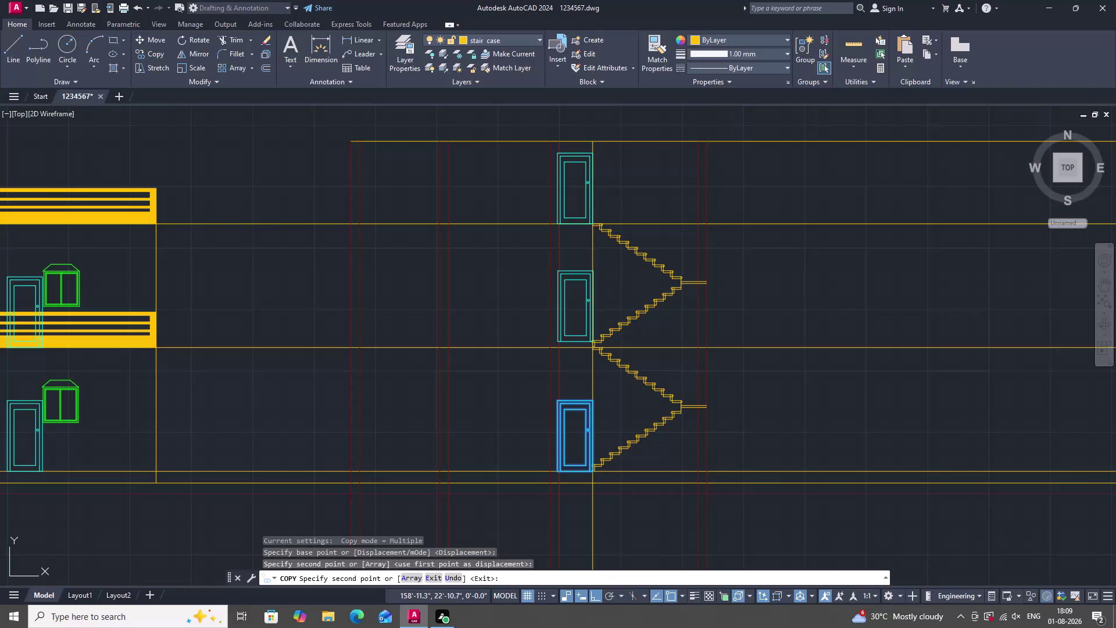
scroll(down, 3)
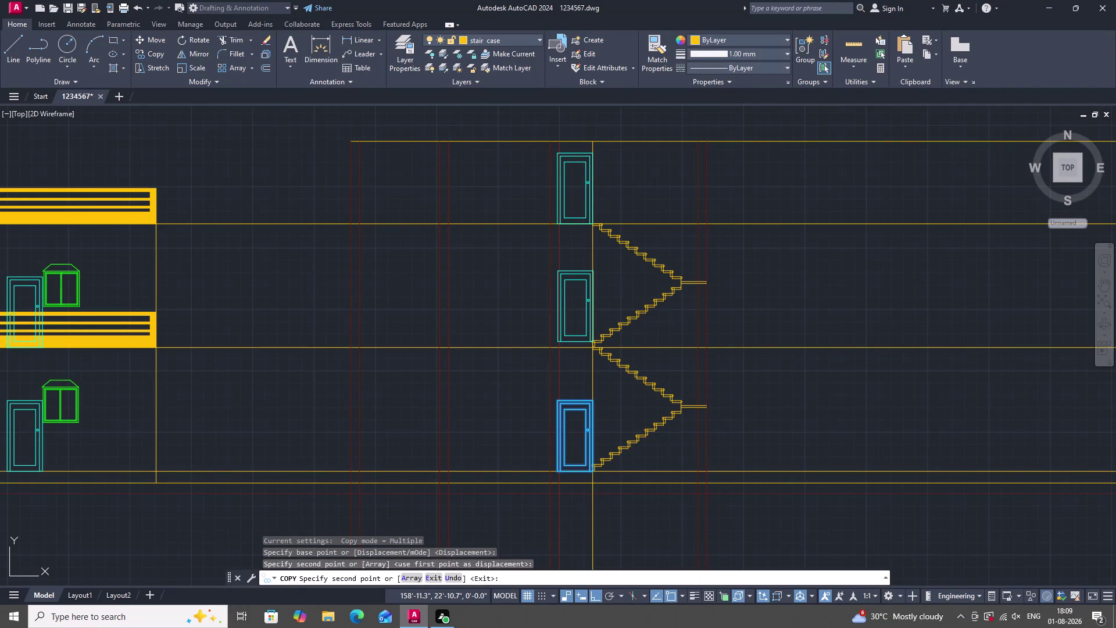
scroll(down, 3)
scroll(down, 3)
key(Escape)
key(Escape)
scroll(down, 3)
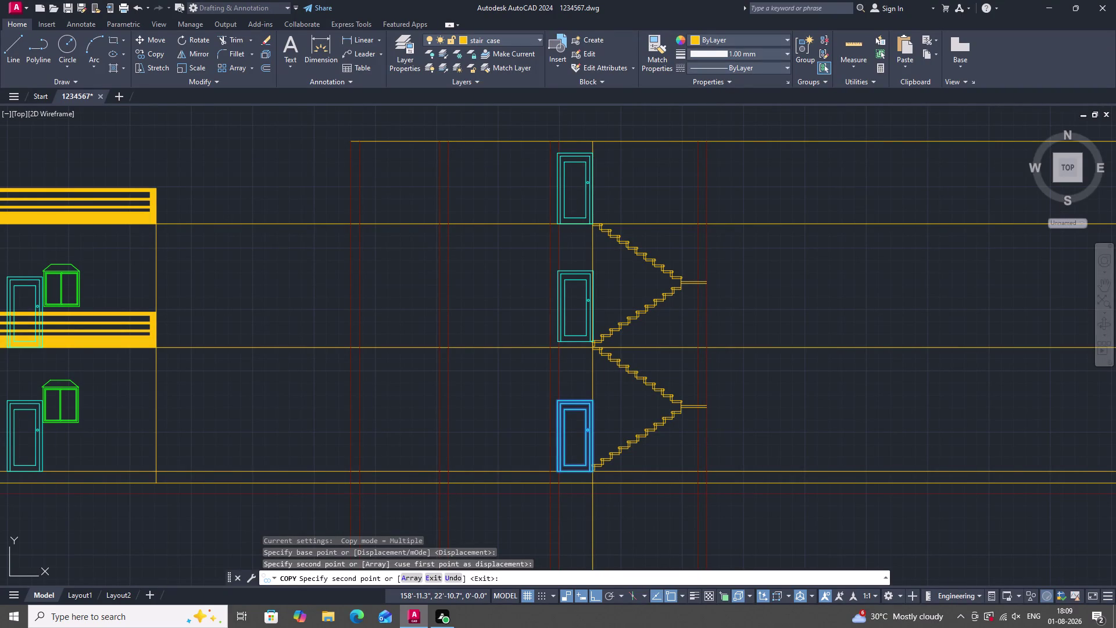